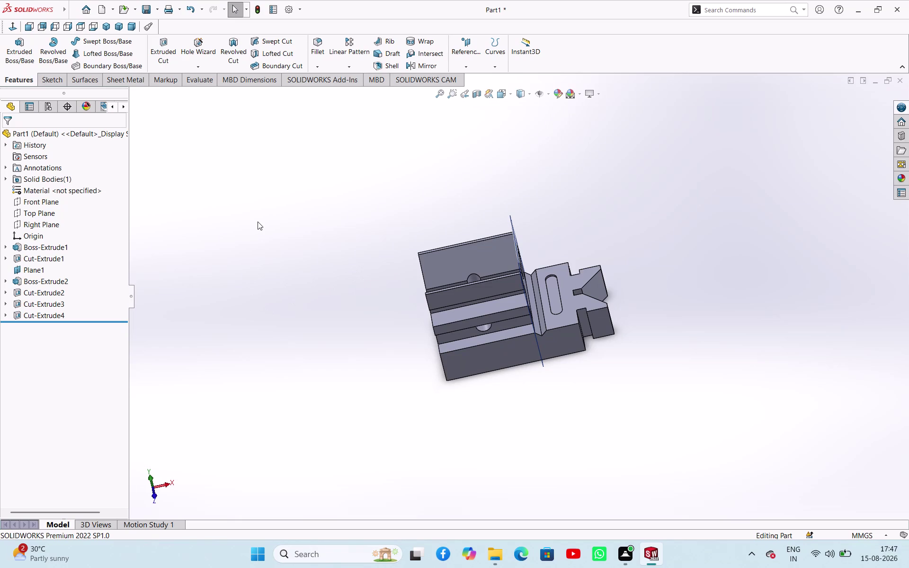
Save the extruded V-block part into the V BLOCK folder under the file name 'V-BLOCK BODY'.
key(ctrl+s)
double_click(438, 210)
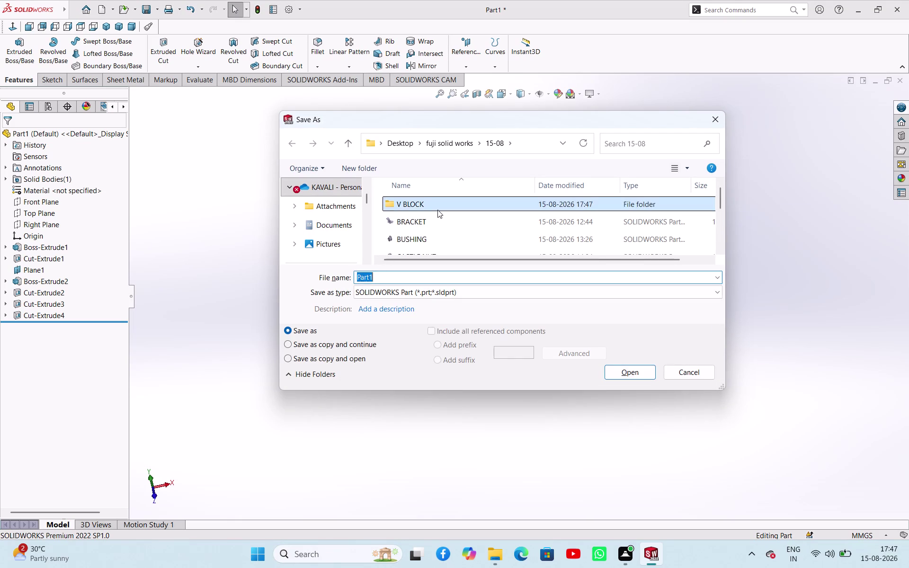
double_click(410, 275)
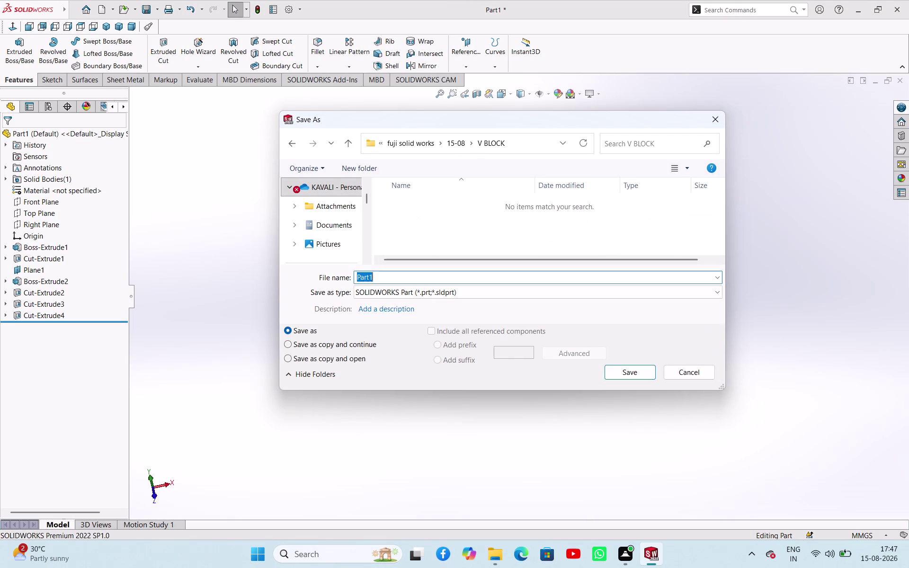
text(V-B)
text(LOCK)
key(space)
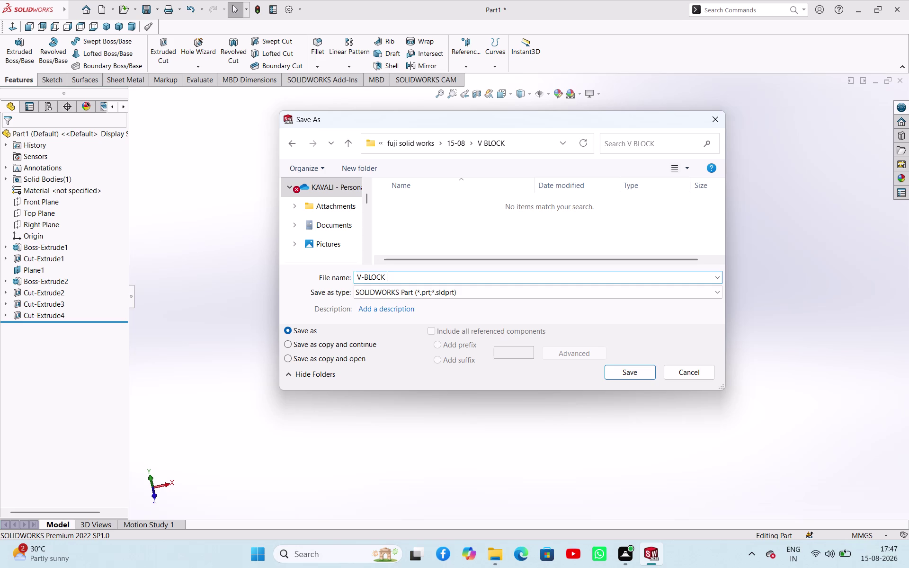
text(BOD)
text(Y)
click(620, 368)
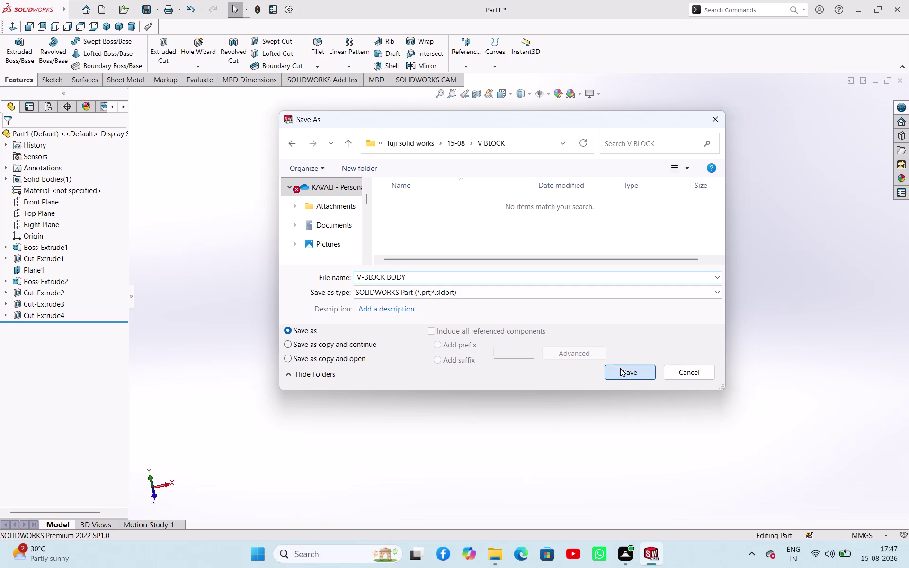